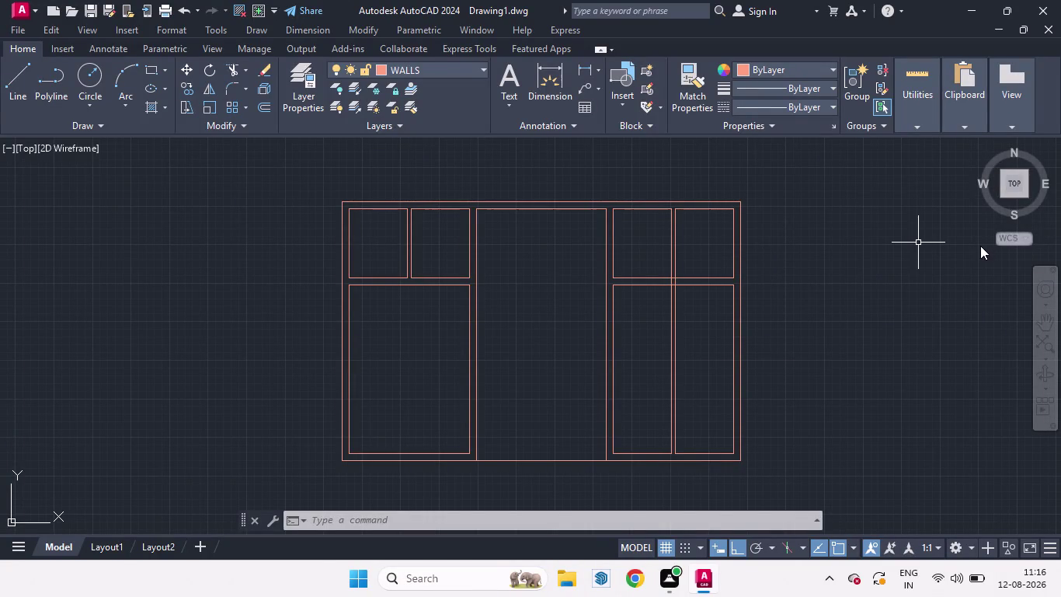
Draw a line from the wall corner with lengths 3 and 1, ending straight down into the room.
key(l)
key(Return)
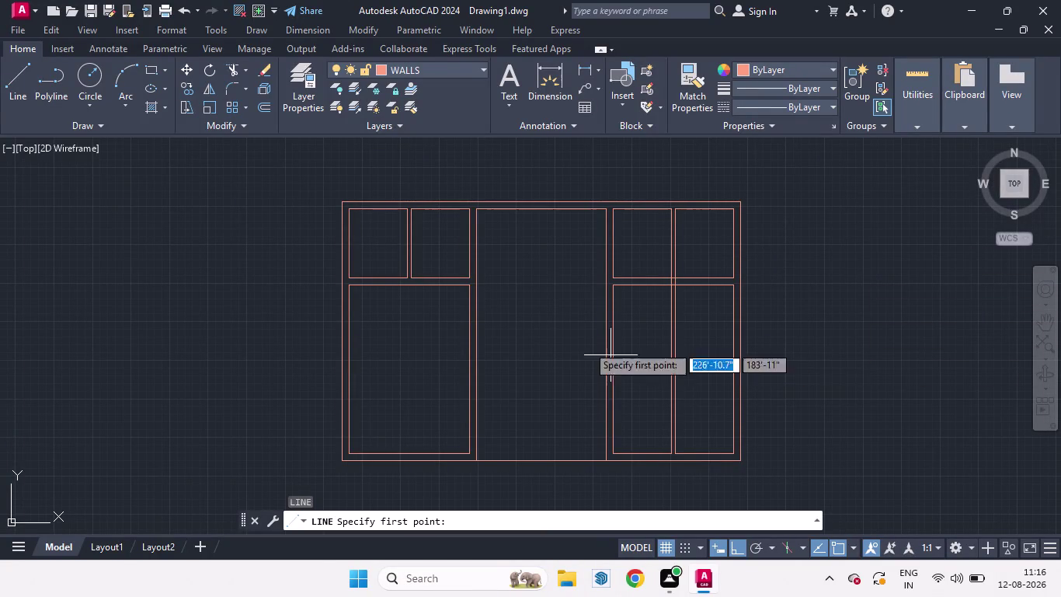
scroll(up, 3)
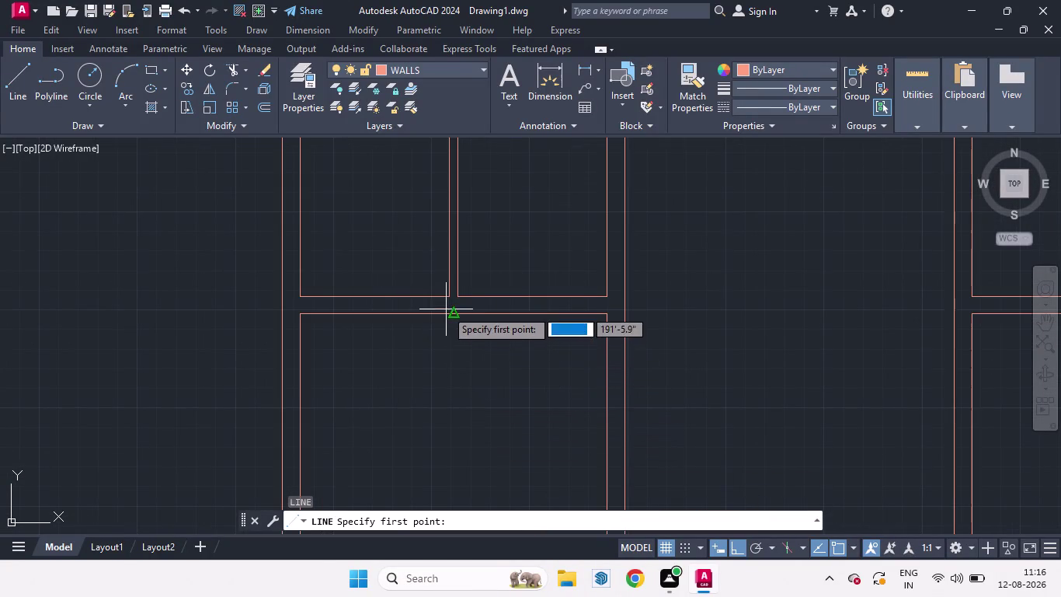
click(446, 297)
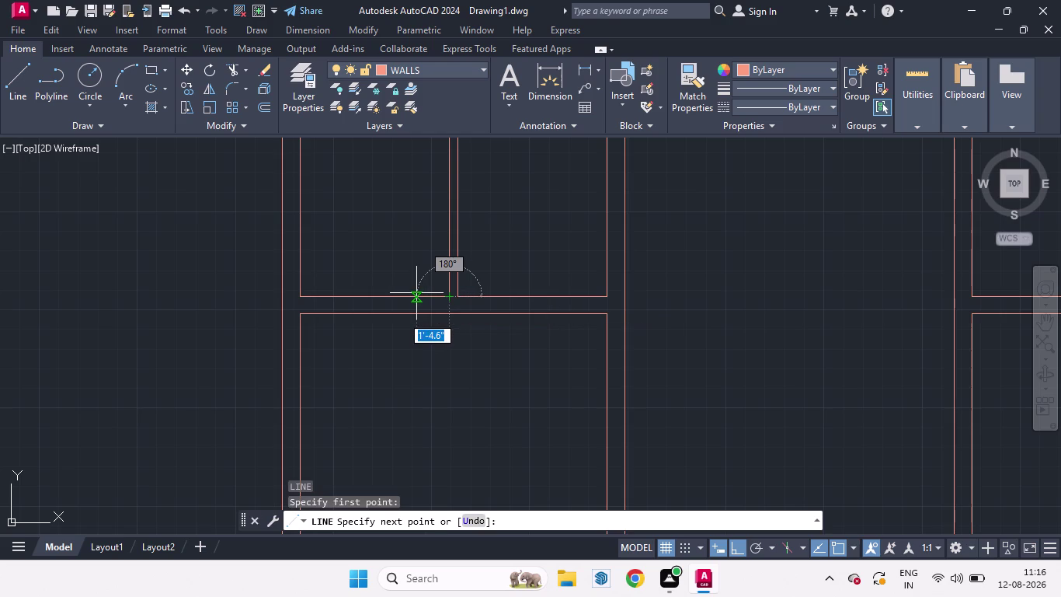
key(3)
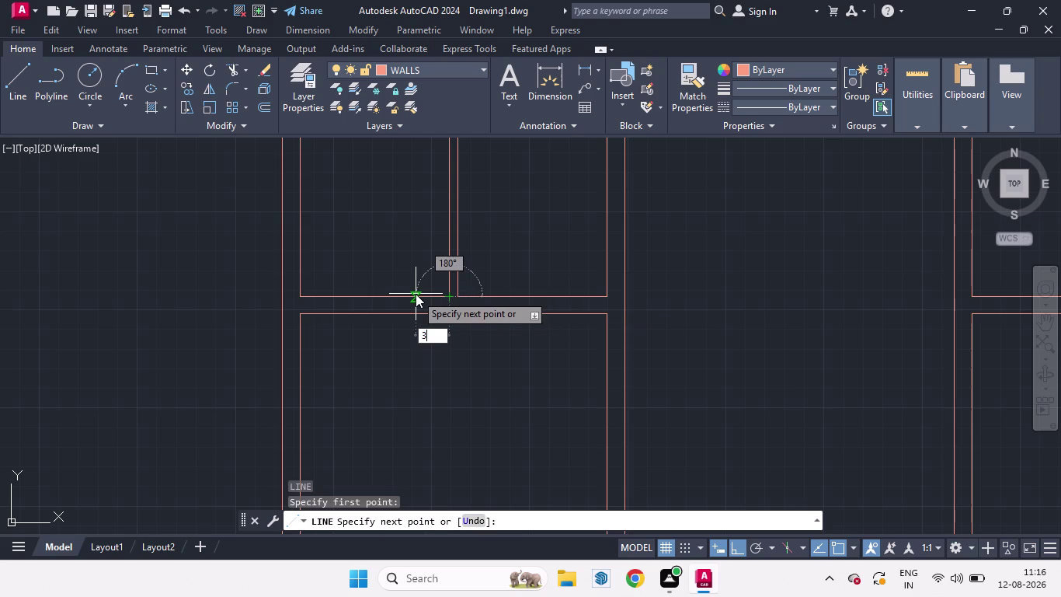
key(Return)
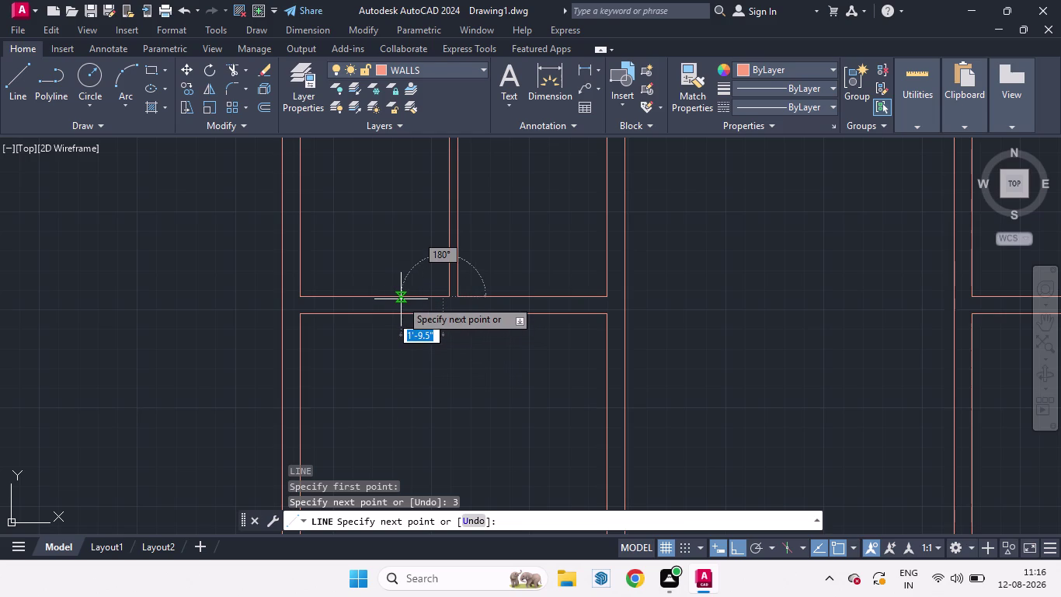
key(1)
key(Return)
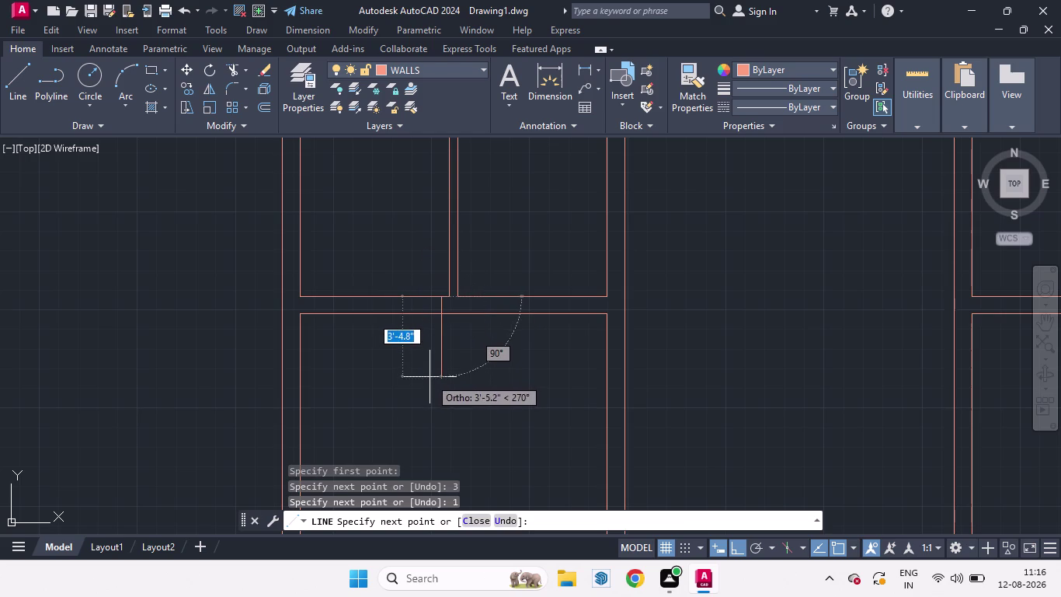
click(432, 375)
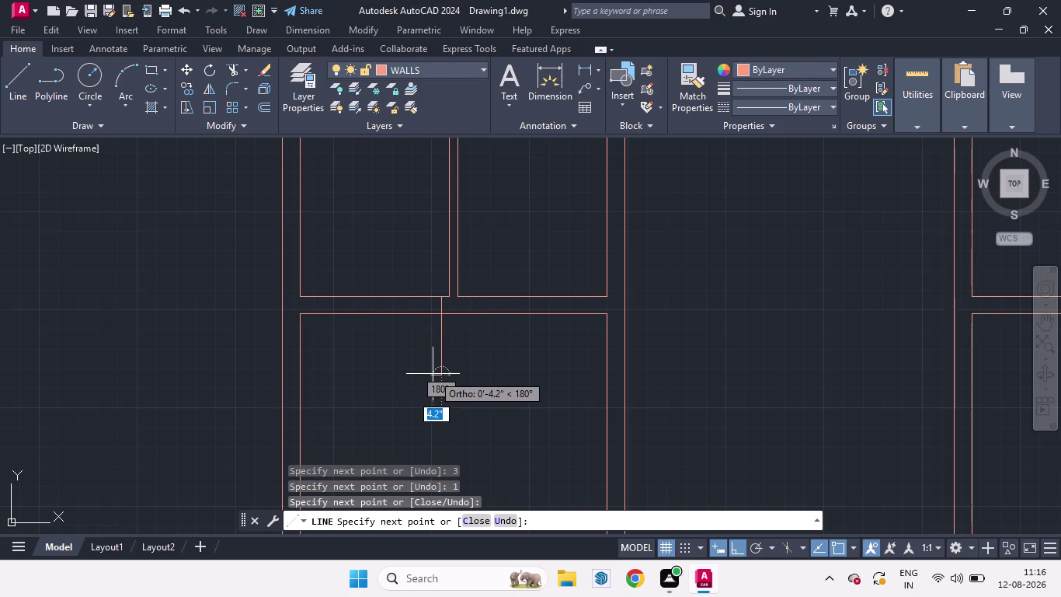
key(space)
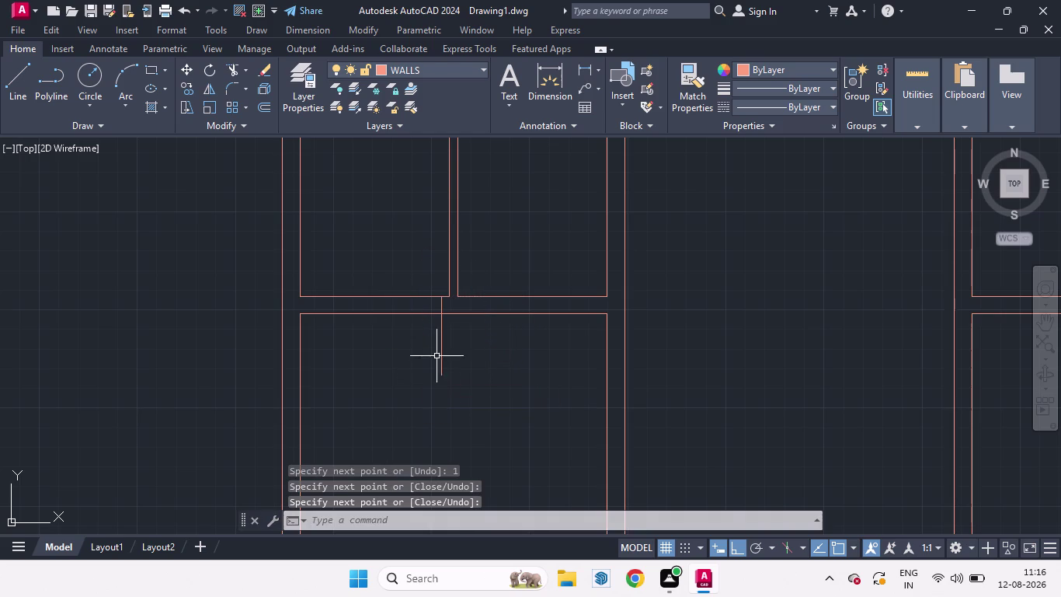
Offset the vertical door-edge line 3'5" to its left to form the second jamb.
key(o)
key(Return)
key(3)
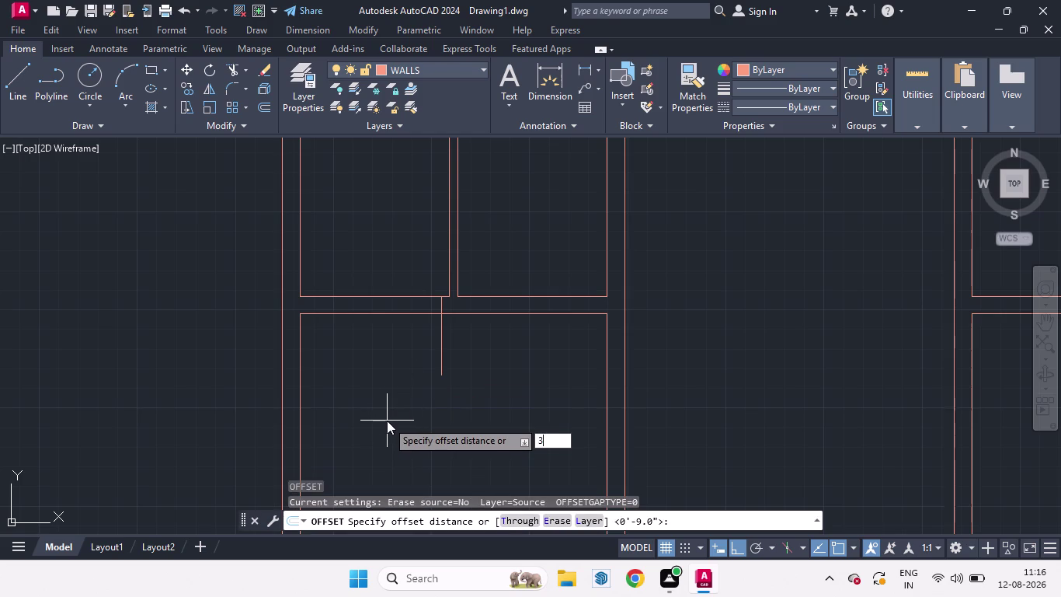
key(apostrophe)
key(5)
key(Return)
drag(441, 360, 402, 354)
click(402, 352)
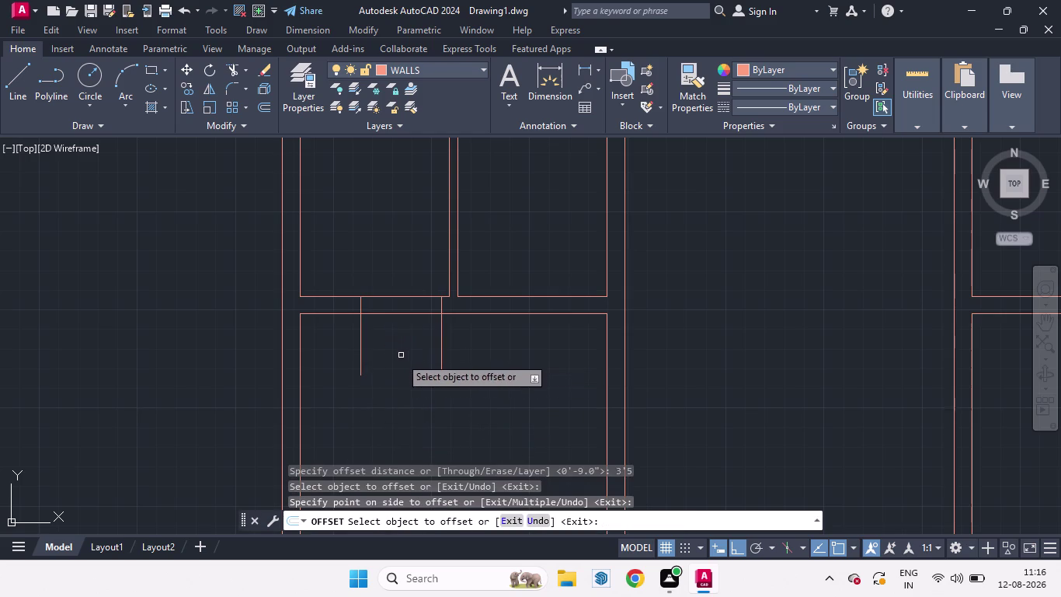
key(space)
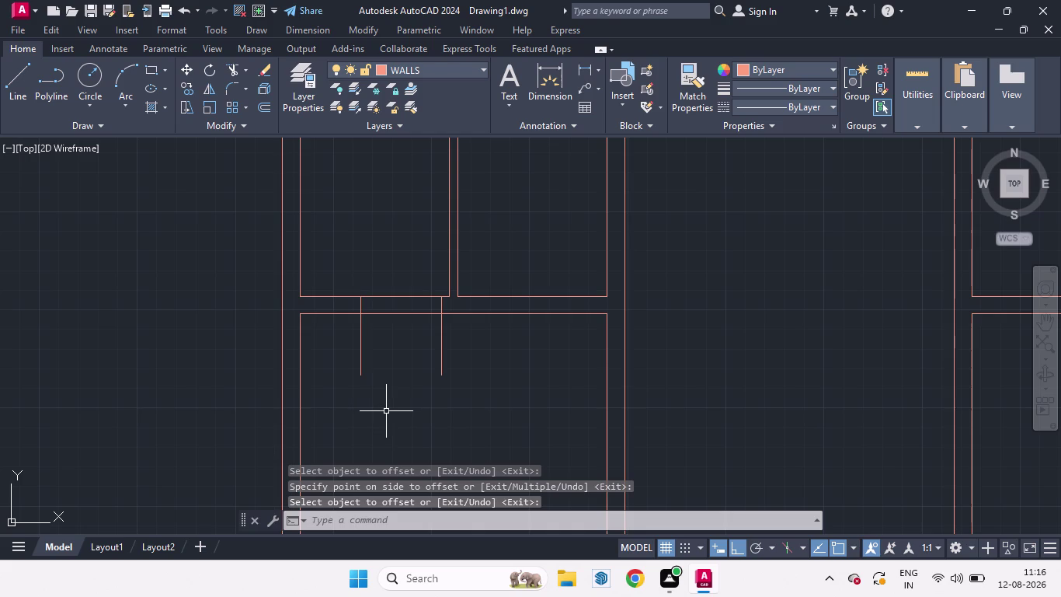